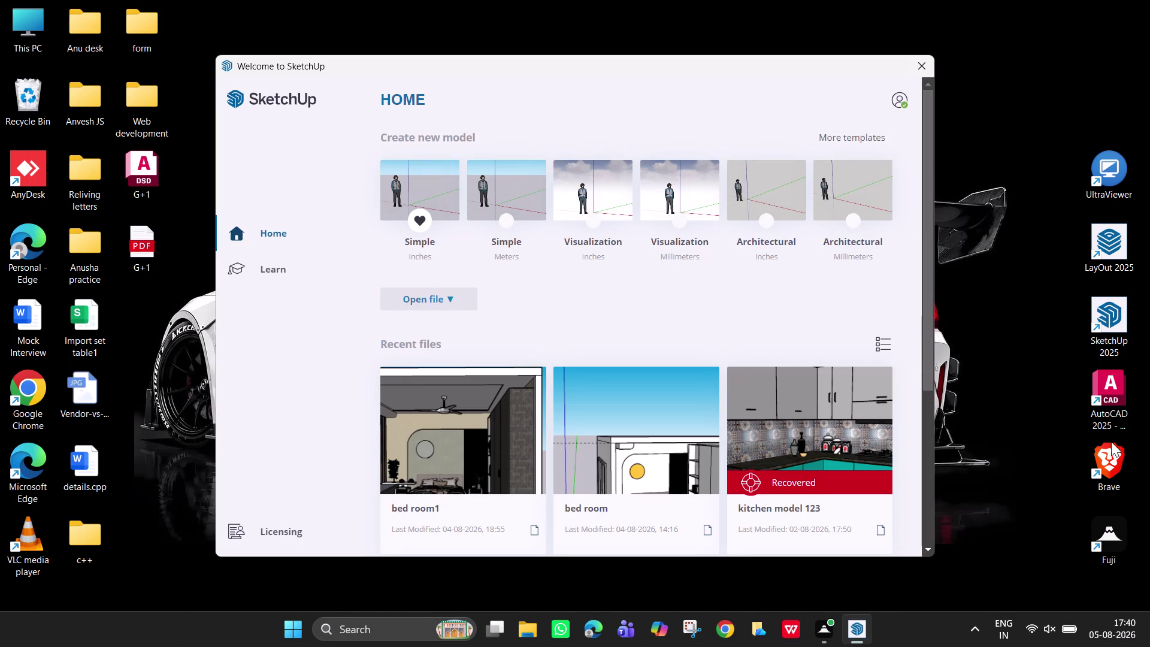
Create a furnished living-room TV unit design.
double_click(1111, 459)
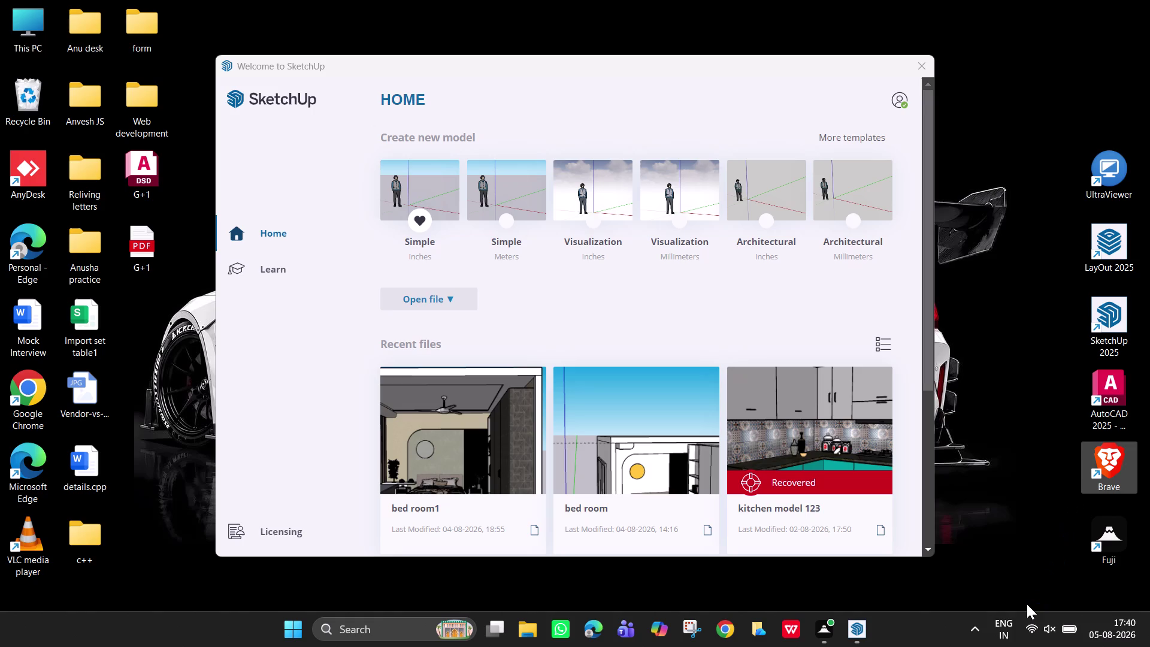